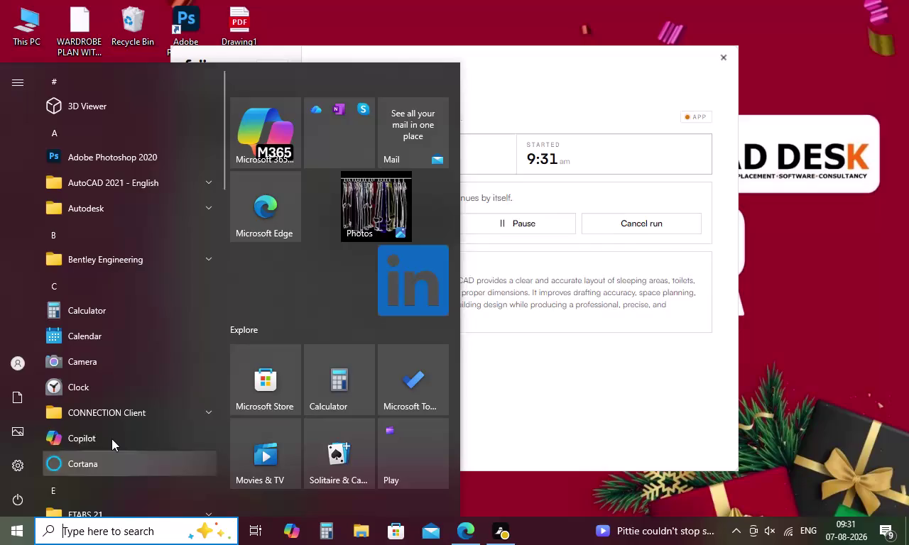
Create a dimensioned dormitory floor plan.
Search the Start menu for AutoCAD and launch AutoCAD 2021.
text(AAU)
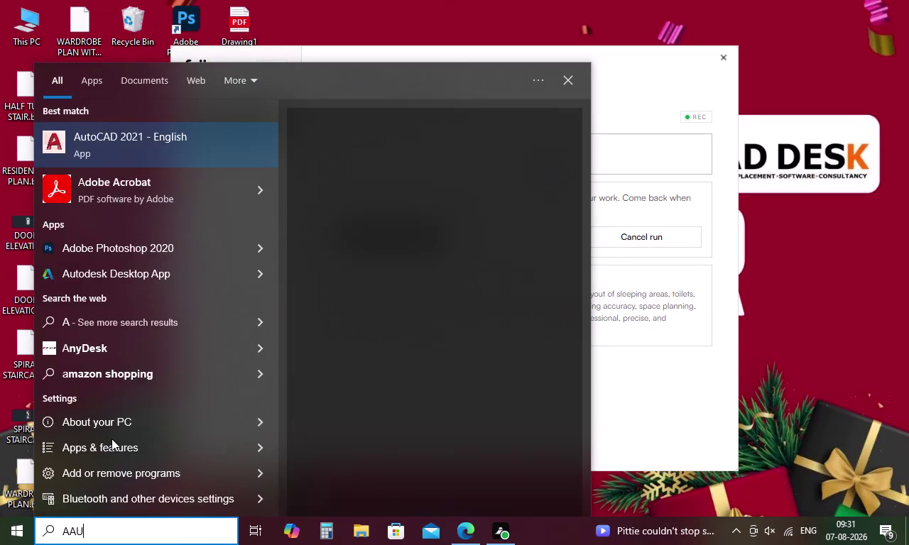
key(BackSpace)
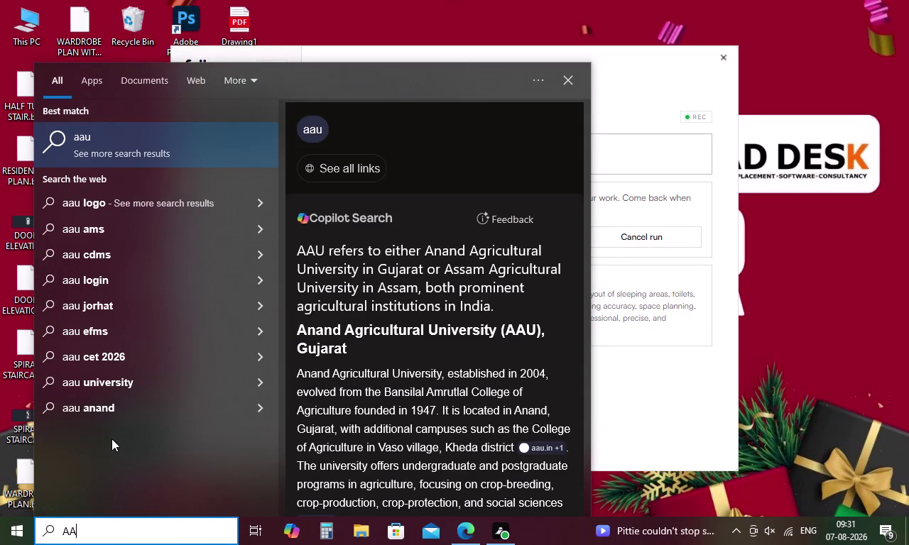
key(BackSpace)
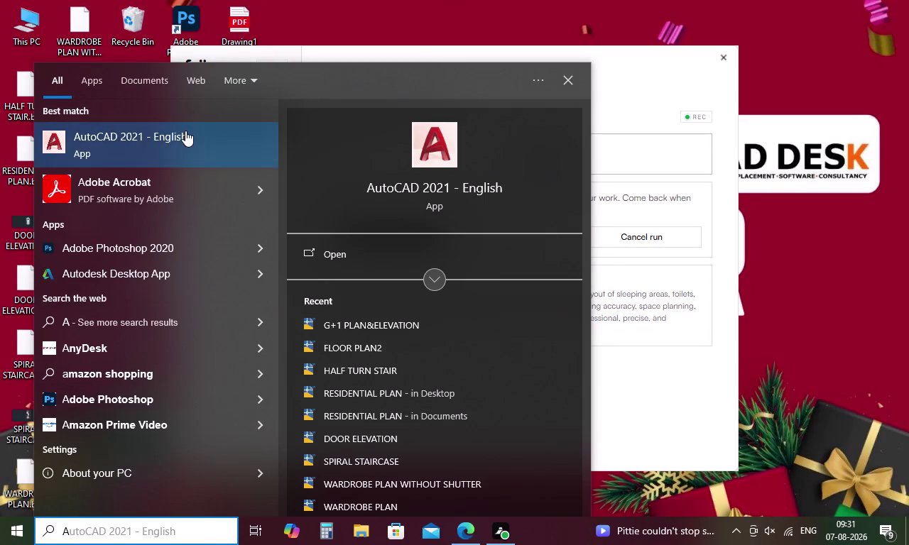
double_click(186, 131)
click(179, 127)
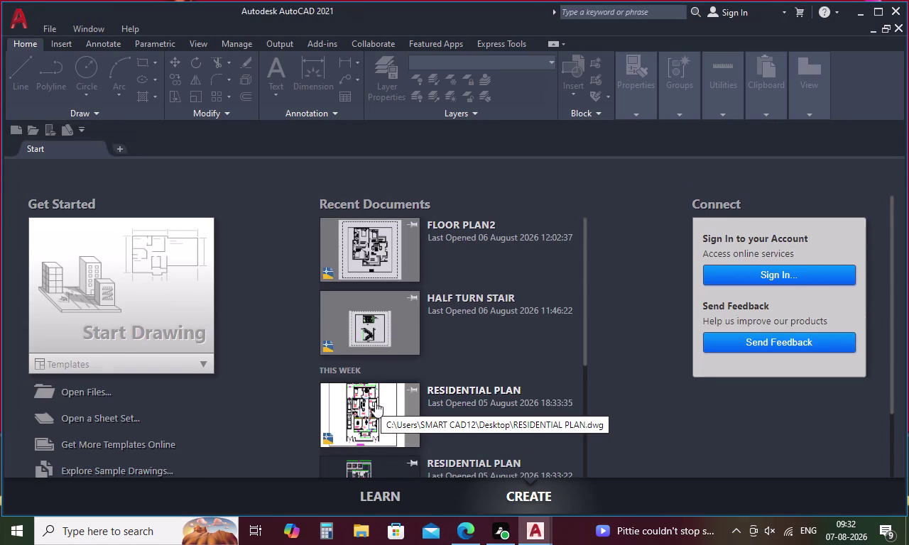
Start a new blank Drawing1 and close the Properties palette.
click(193, 348)
click(192, 347)
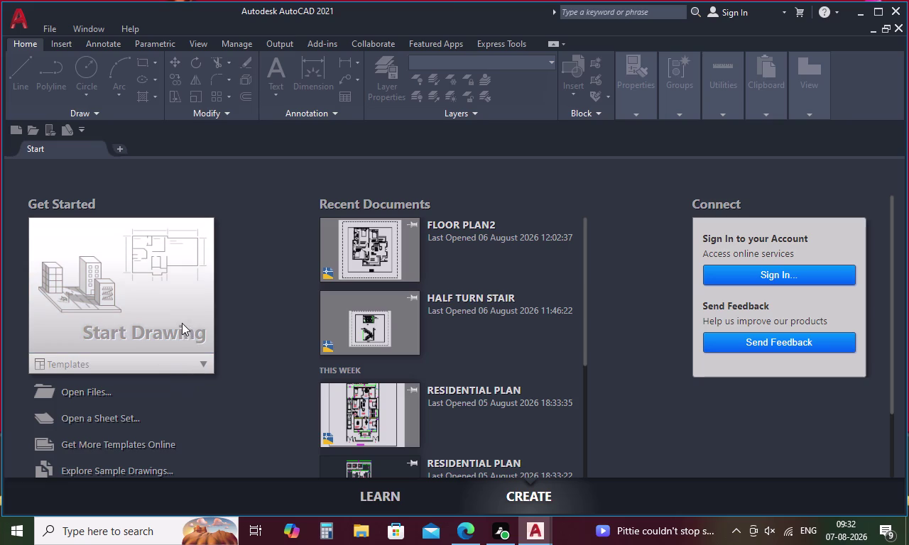
click(182, 337)
click(182, 337)
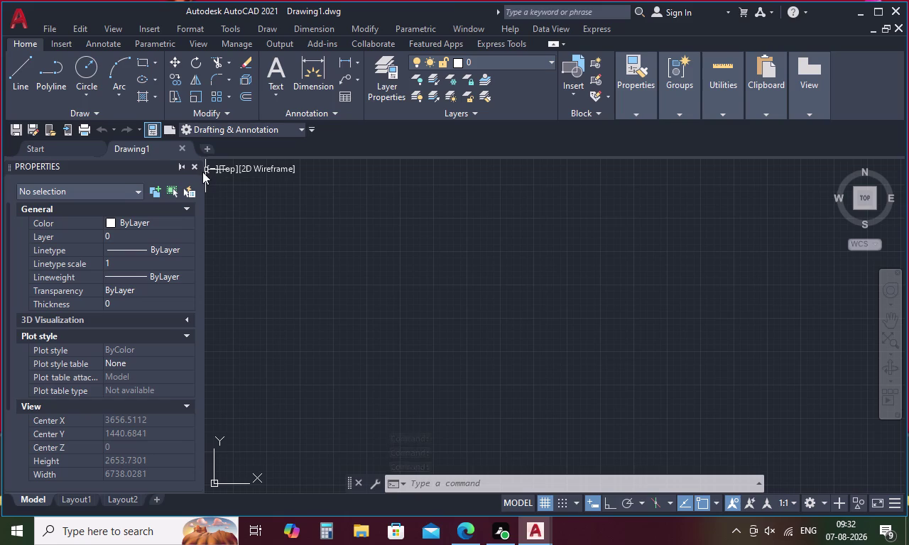
click(192, 168)
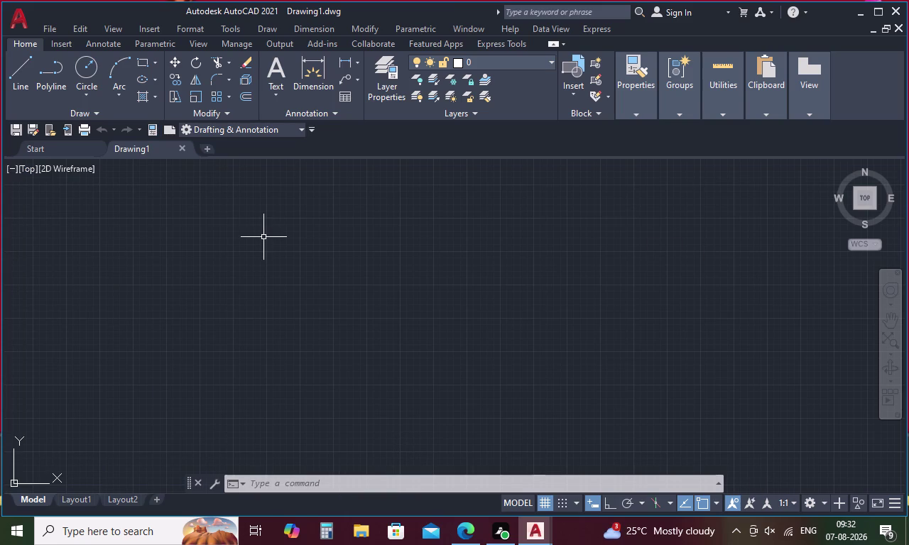
In Drawing Units (UN), set length precision to 0 and keep millimetres insertion scale.
text(UN)
key(Return)
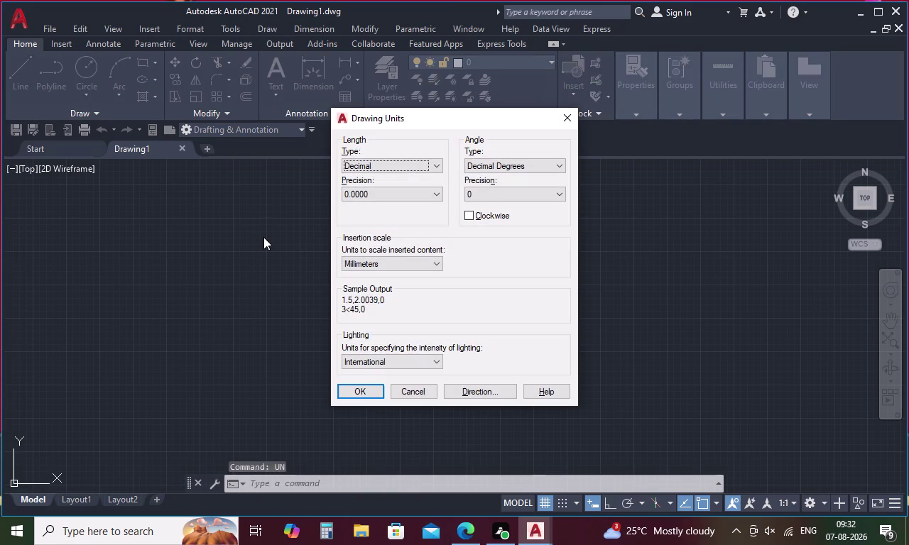
click(441, 195)
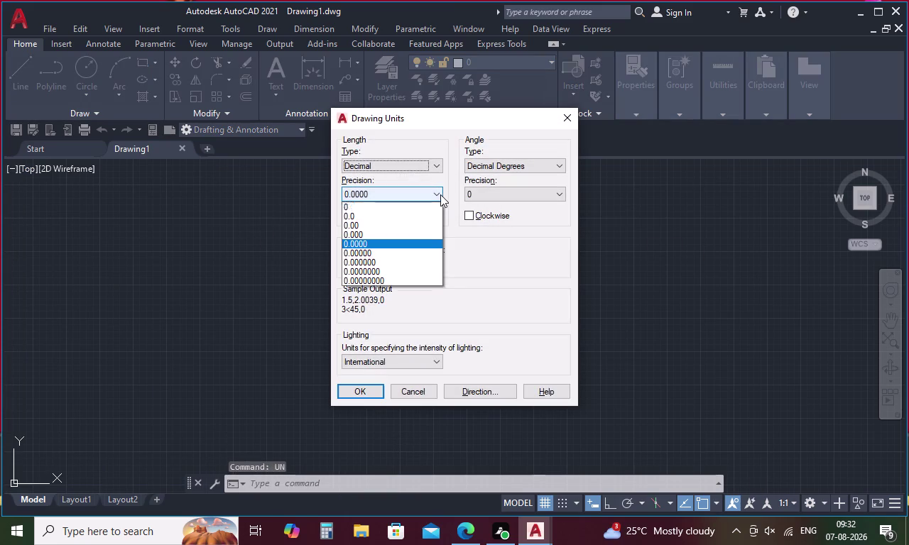
click(423, 208)
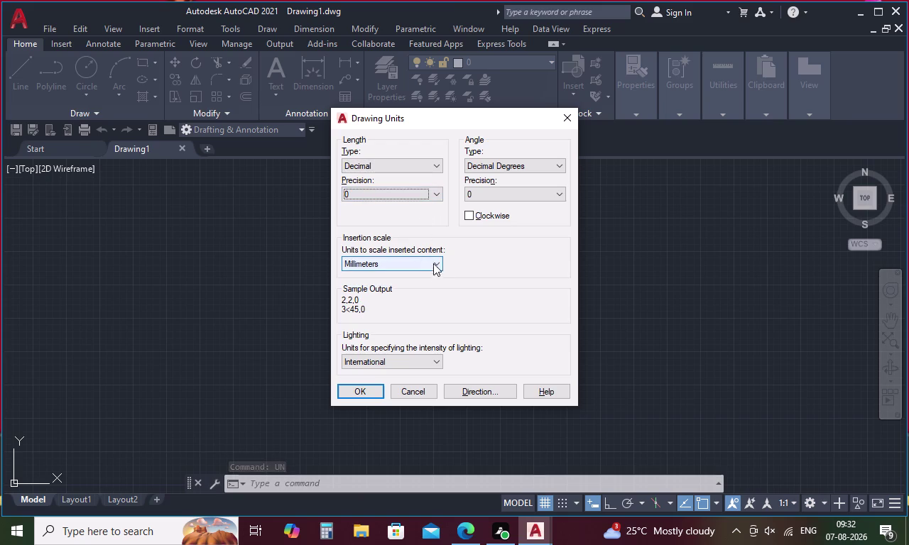
click(365, 393)
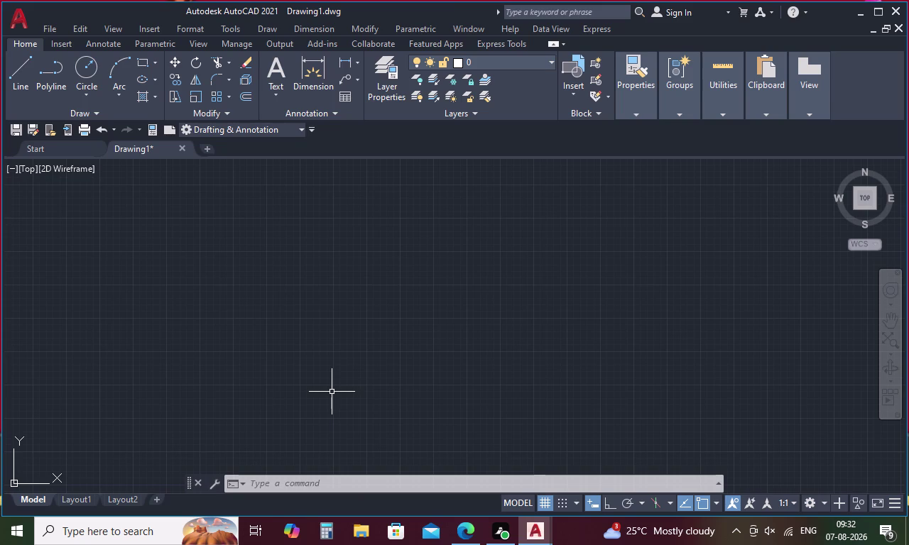
Start a LINE at the first wall point with Ortho turned on.
key(l)
key(Return)
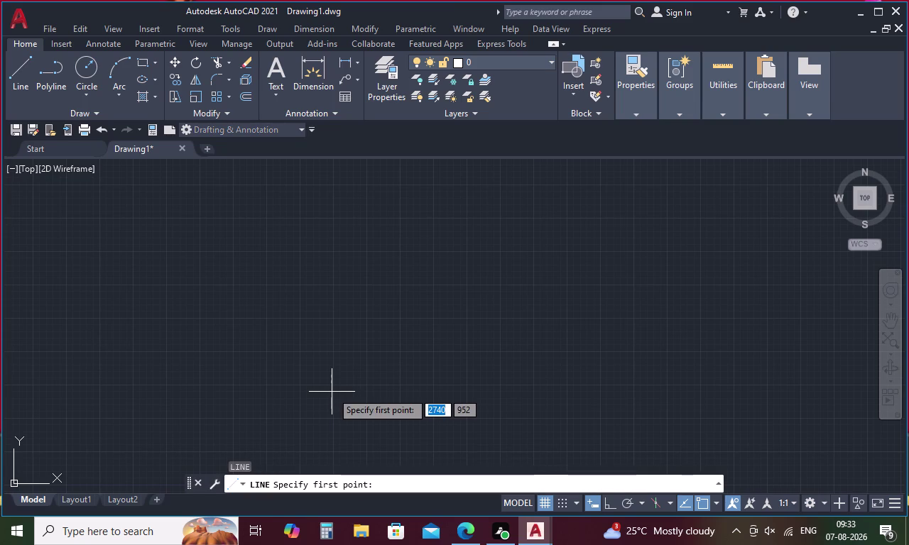
click(346, 213)
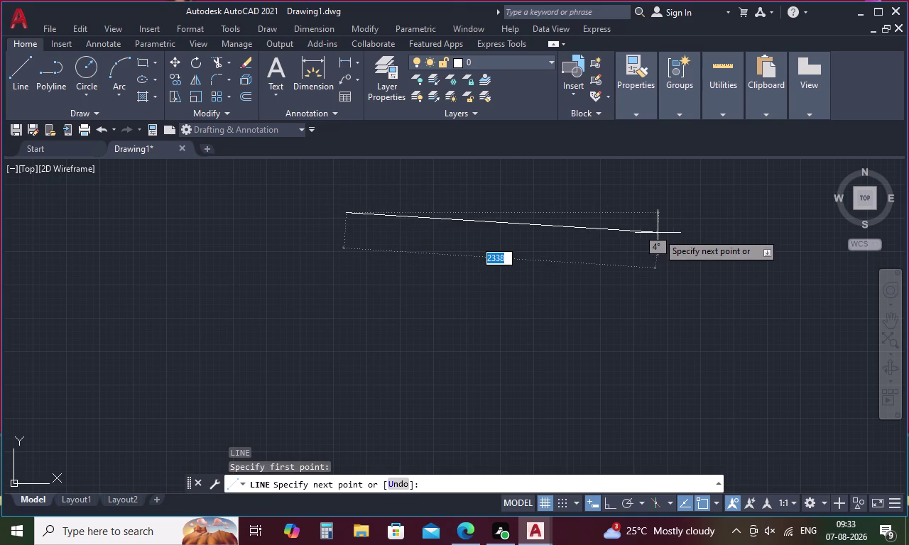
key(F8)
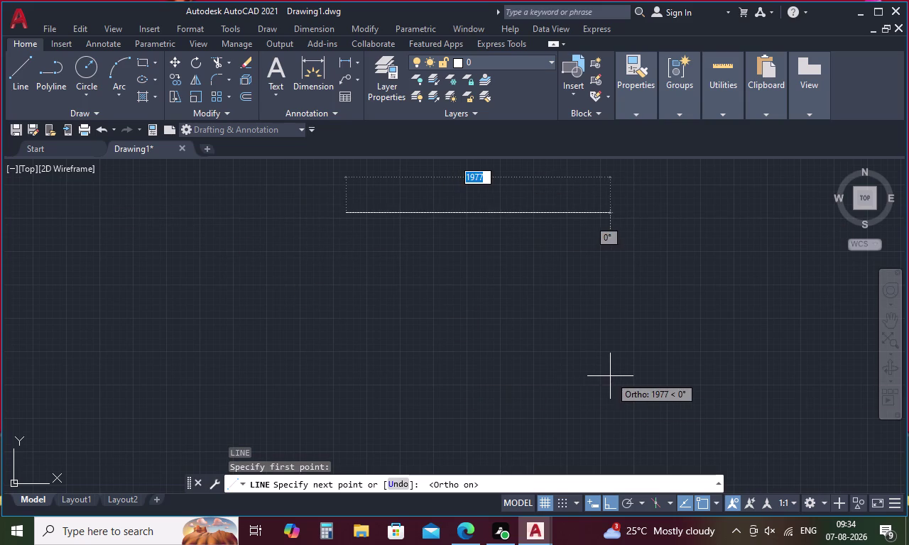
scroll(down, 3)
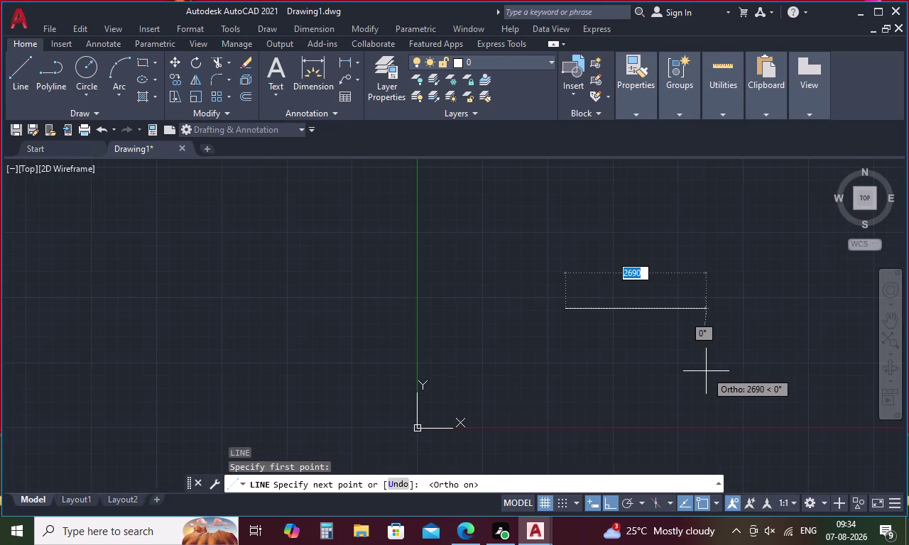
scroll(up, 3)
scroll(down, 3)
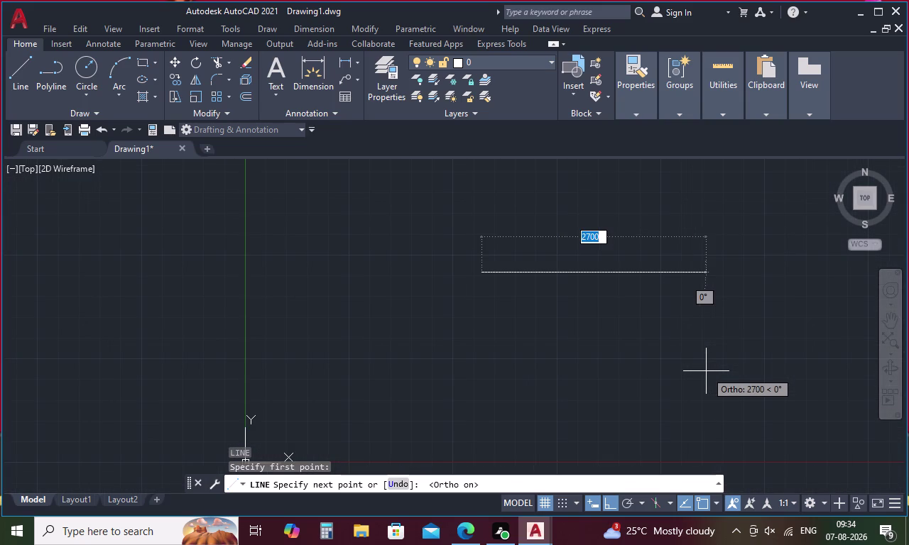
middle_drag(706, 371, 607, 438)
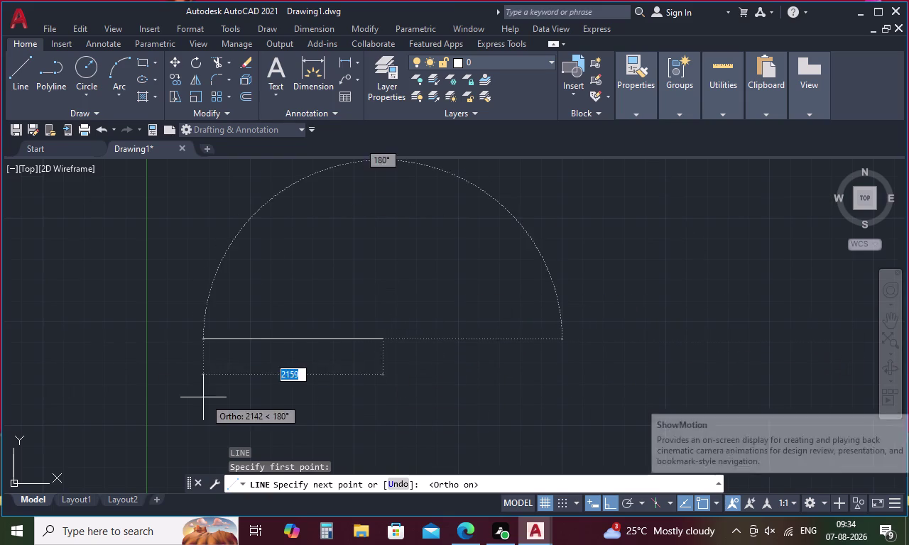
scroll(down, 3)
scroll(down, 3)
middle_drag(653, 387, 653, 389)
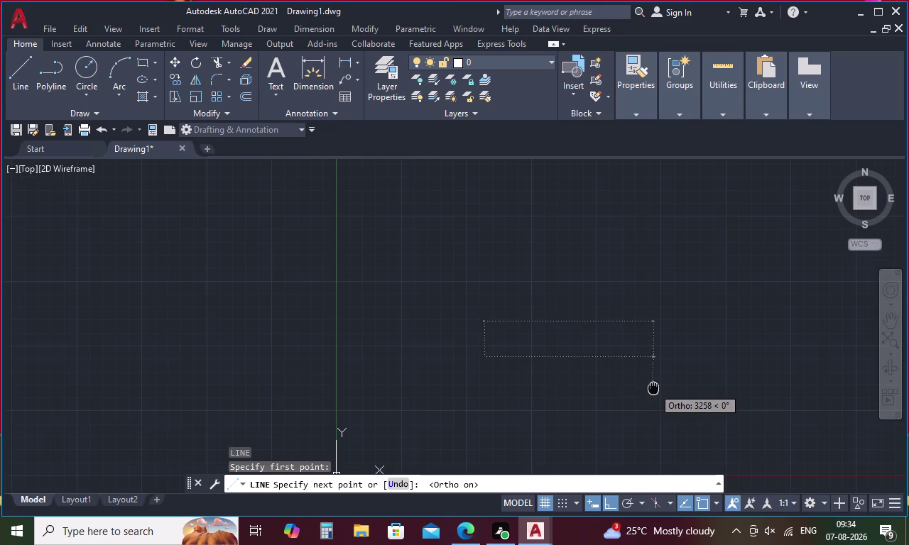
middle_drag(653, 389, 649, 311)
scroll(down, 3)
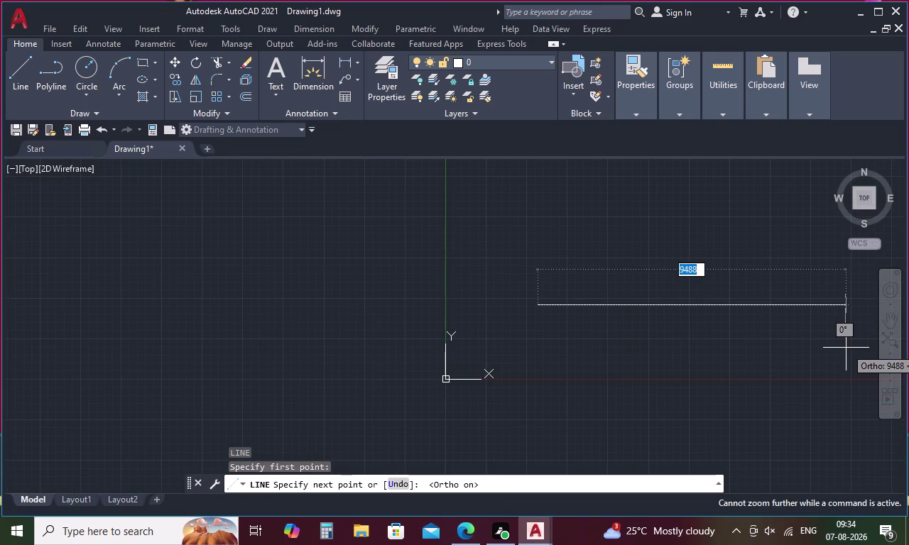
middle_drag(846, 348, 602, 352)
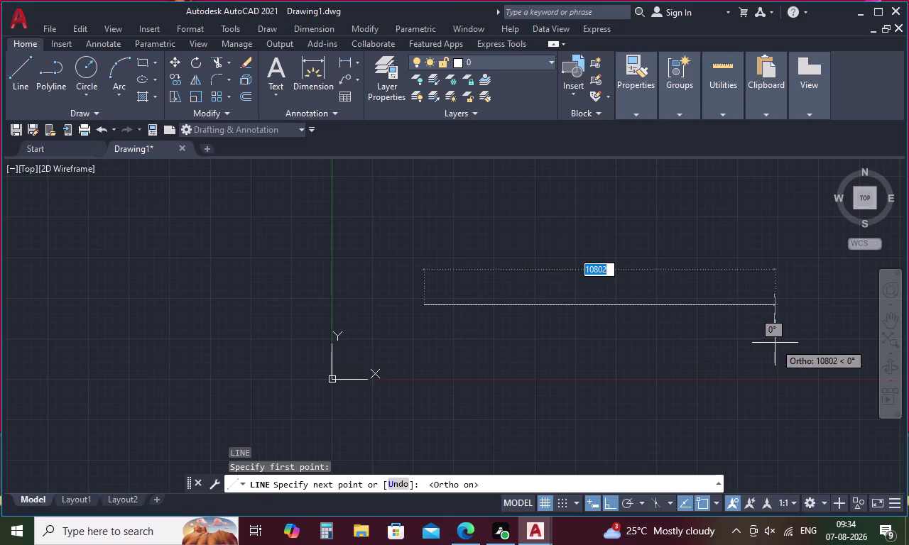
middle_drag(770, 350, 664, 401)
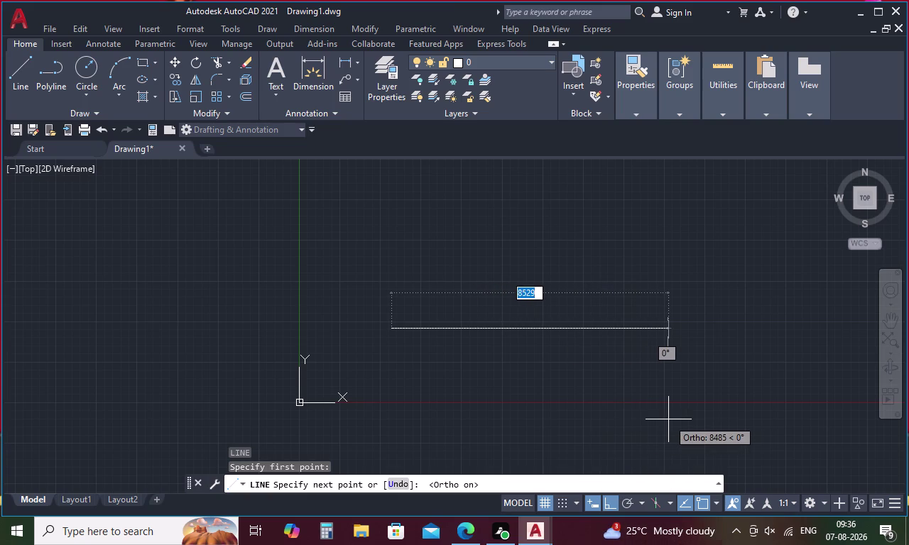
Cancel the old line and draw a new 7587 mm horizontal wall.
key(Escape)
key(l)
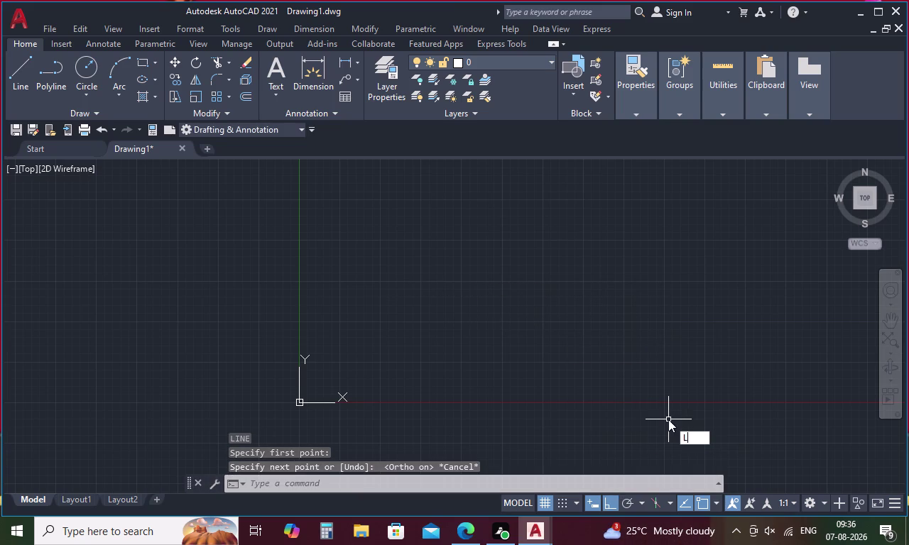
key(Return)
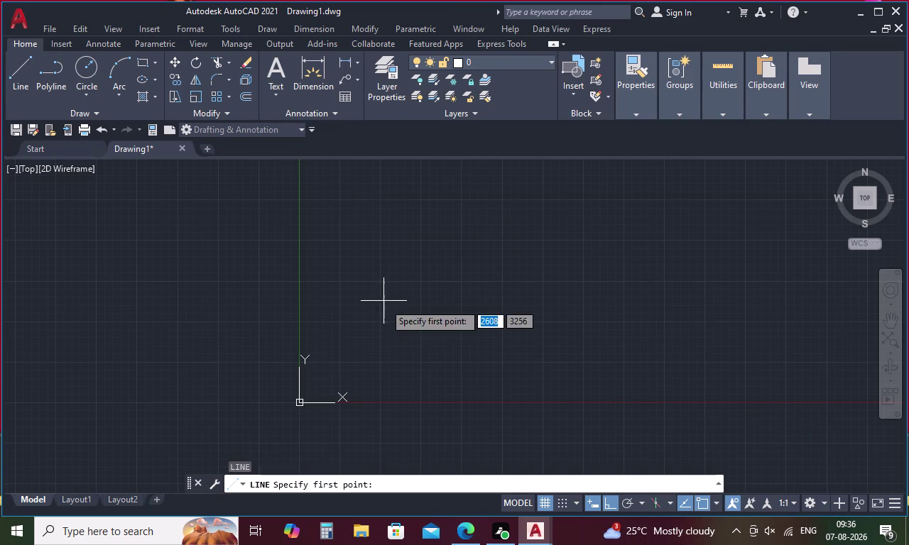
click(389, 332)
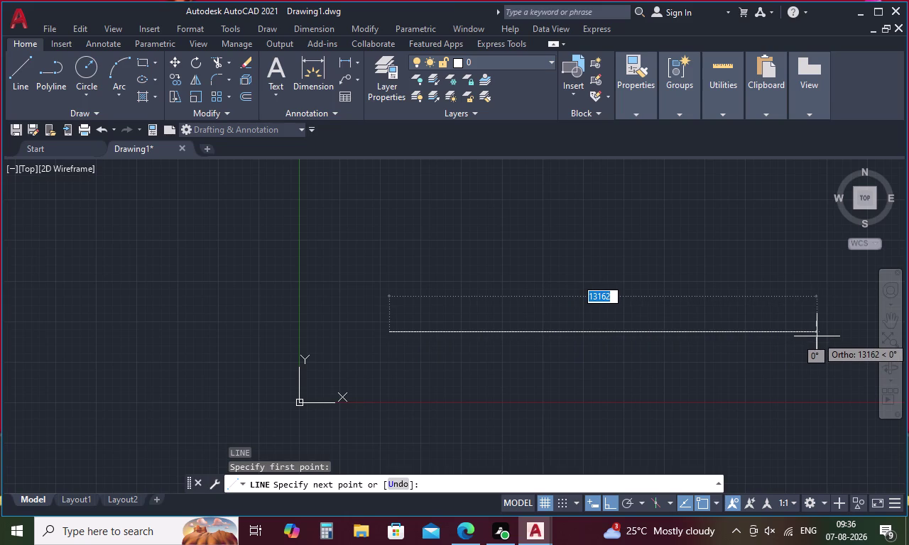
text(758)
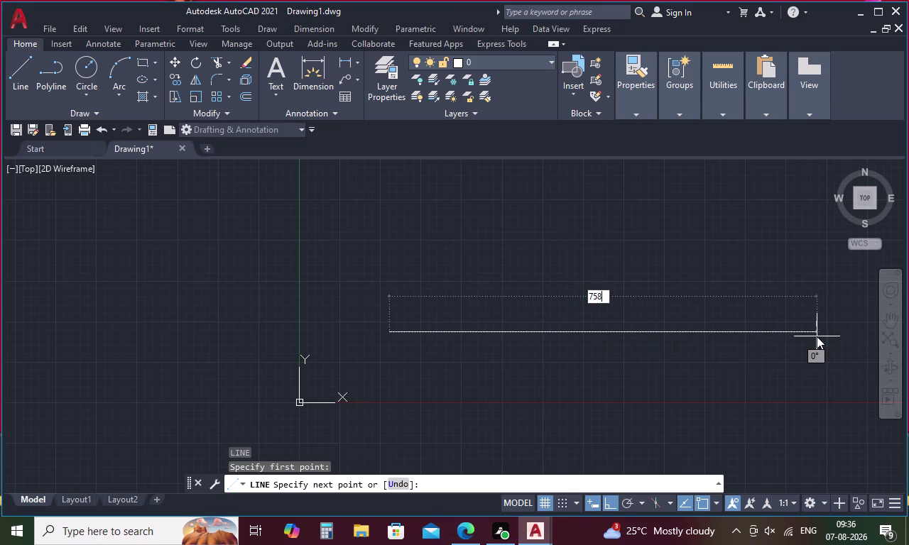
text(7)
key(Return)
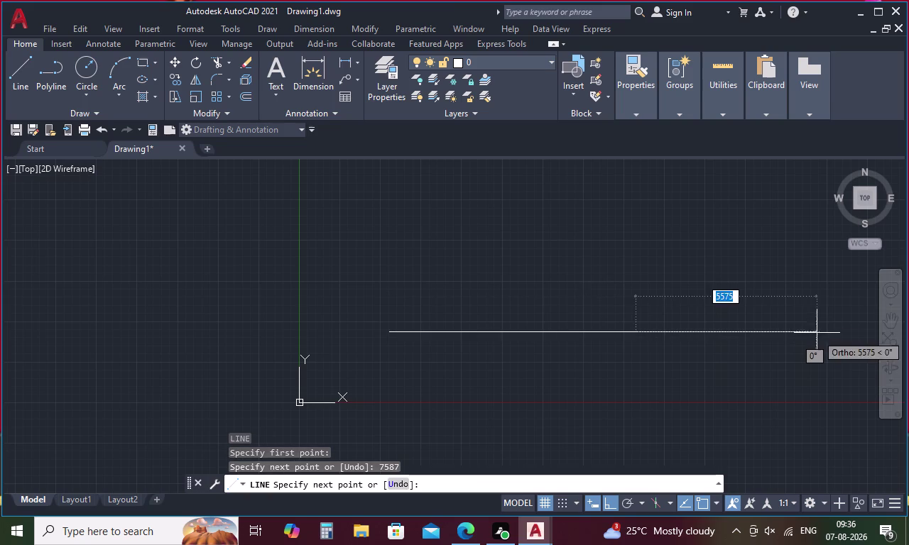
Draw the 15720 mm vertical wall rising from its end.
middle_drag(563, 214, 503, 351)
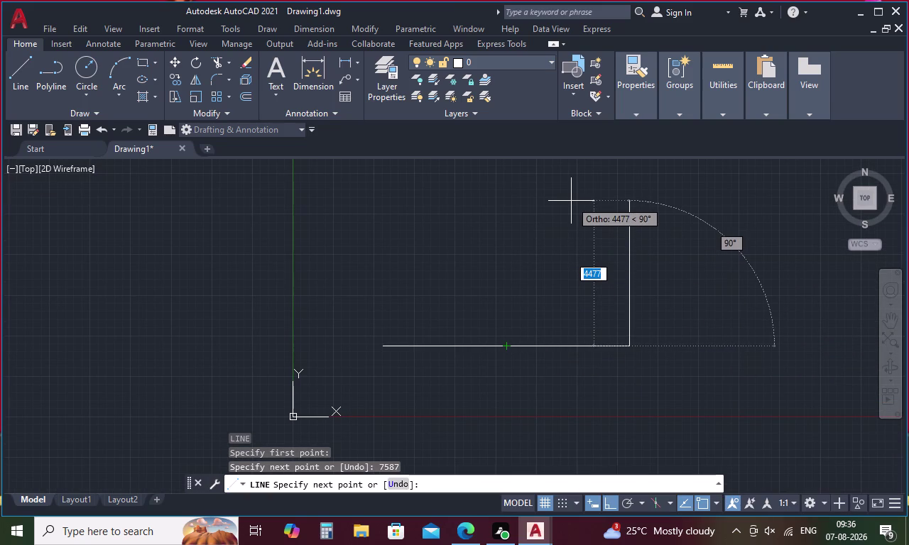
key(1)
key(5)
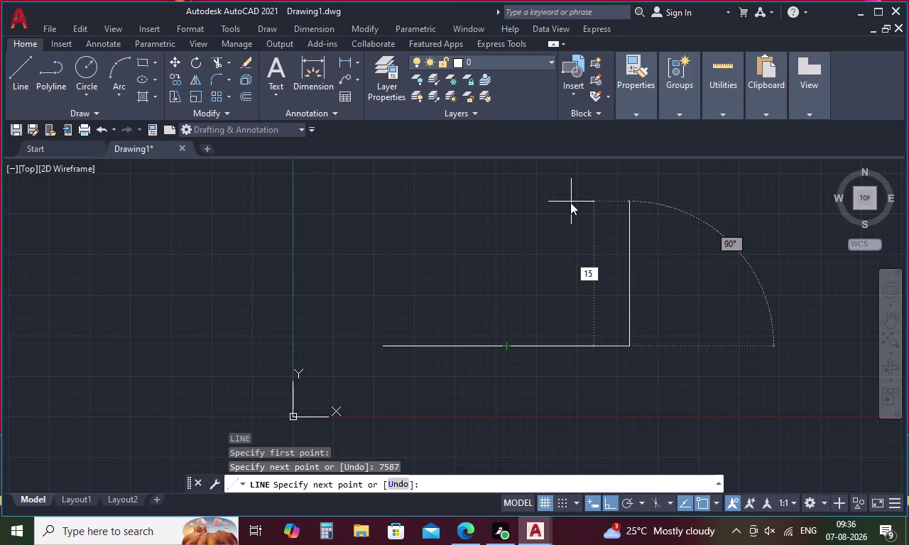
text(72)
text(0)
key(space)
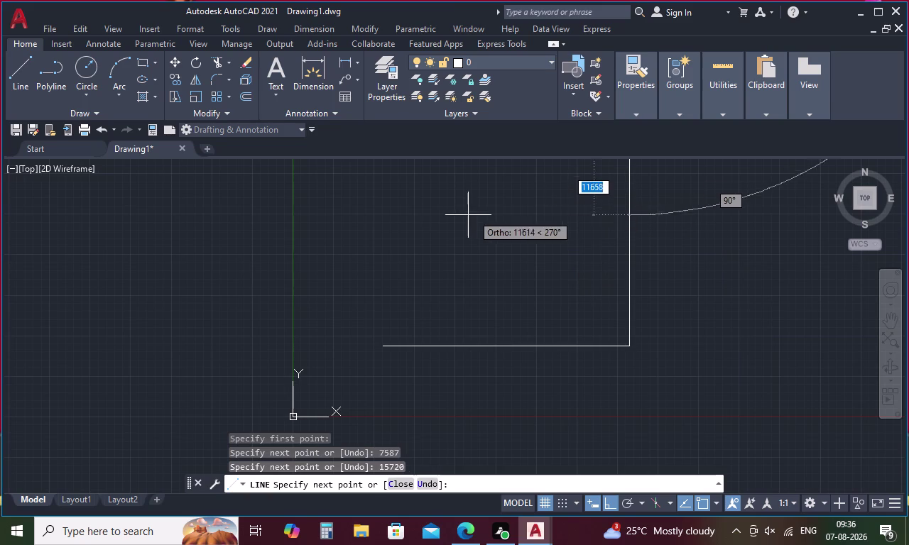
End the line, reframe both walls, and start a new line at the vertical wall's top.
middle_drag(419, 225, 397, 365)
middle_drag(421, 307, 416, 340)
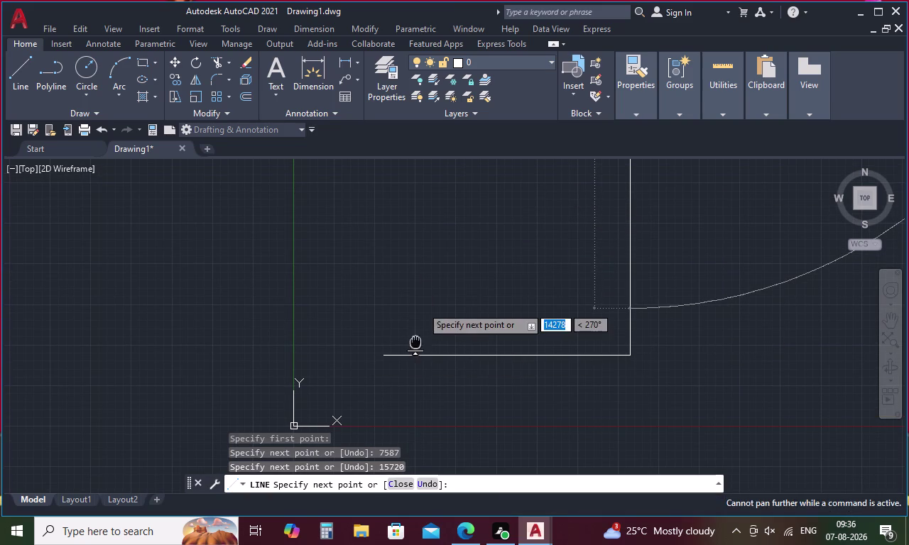
middle_drag(416, 340, 411, 370)
key(Escape)
scroll(down, 3)
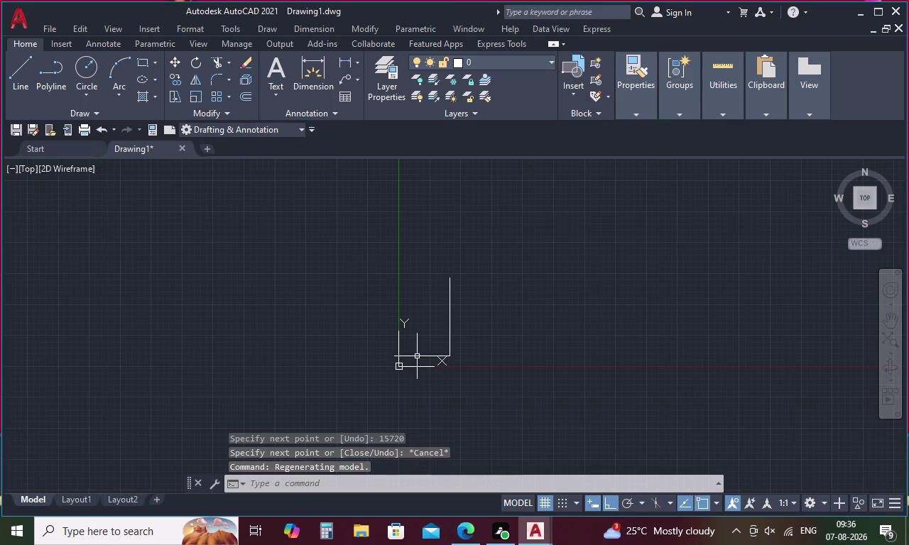
middle_drag(433, 322, 536, 348)
scroll(up, 3)
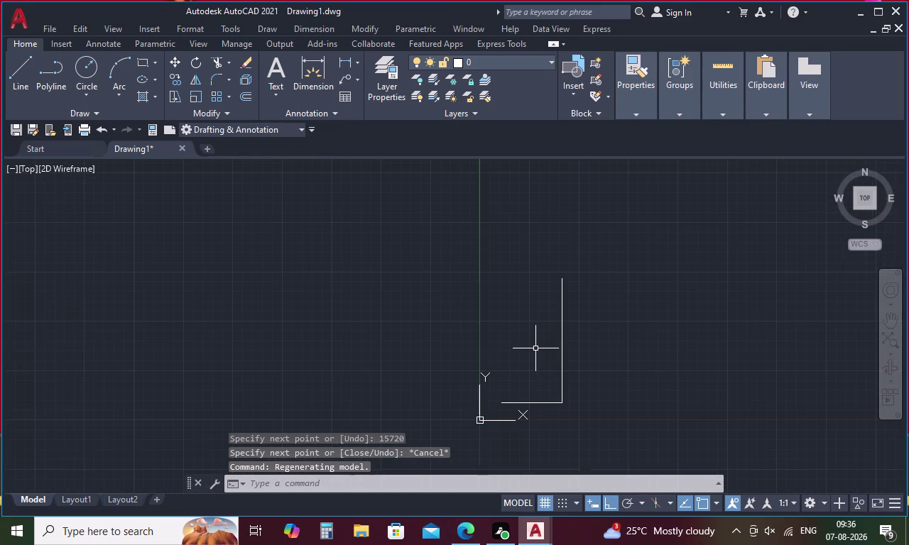
text(L)
key(space)
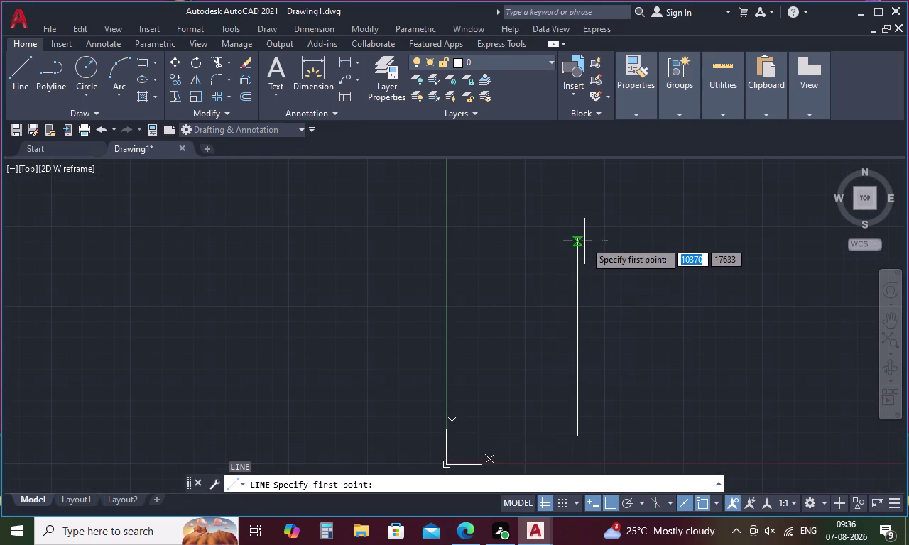
click(574, 236)
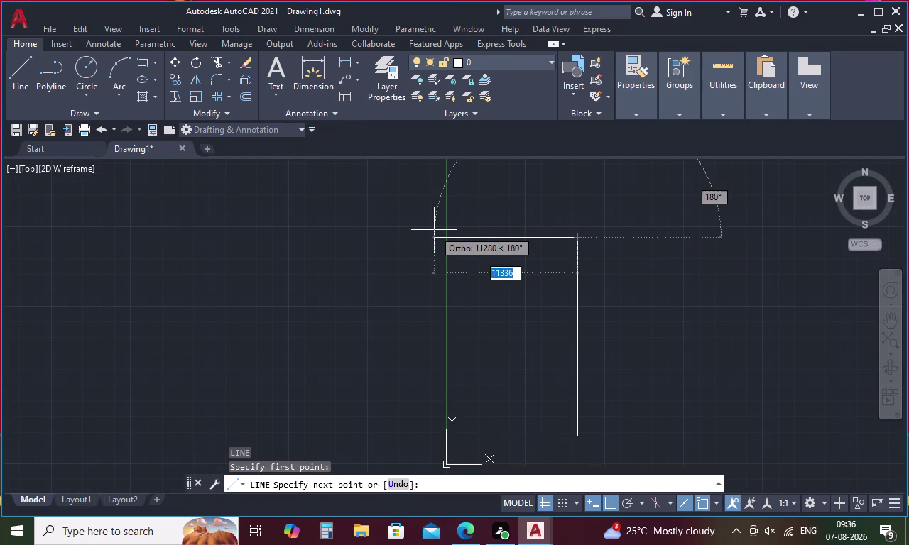